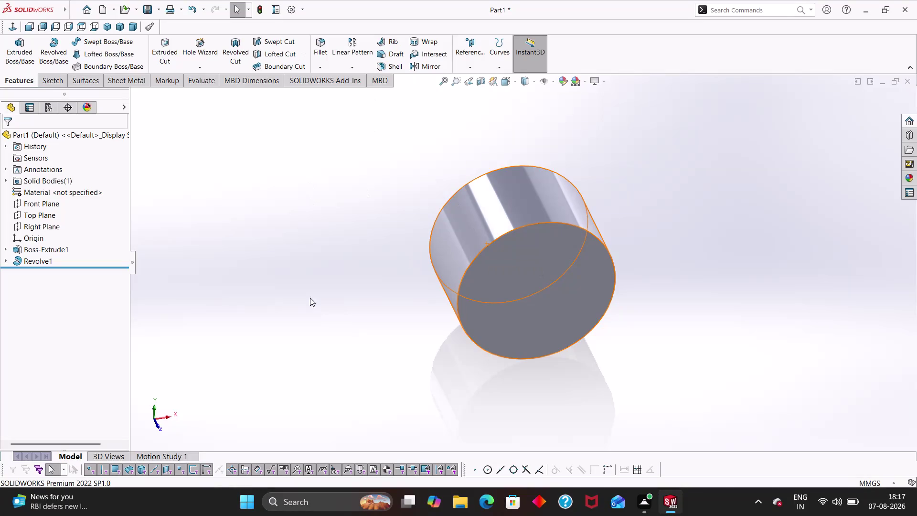
Start a new sketch on the Top Plane from its right-click menu and adjust the view.
key(Escape)
key(Escape)
key(Escape)
click(51, 217)
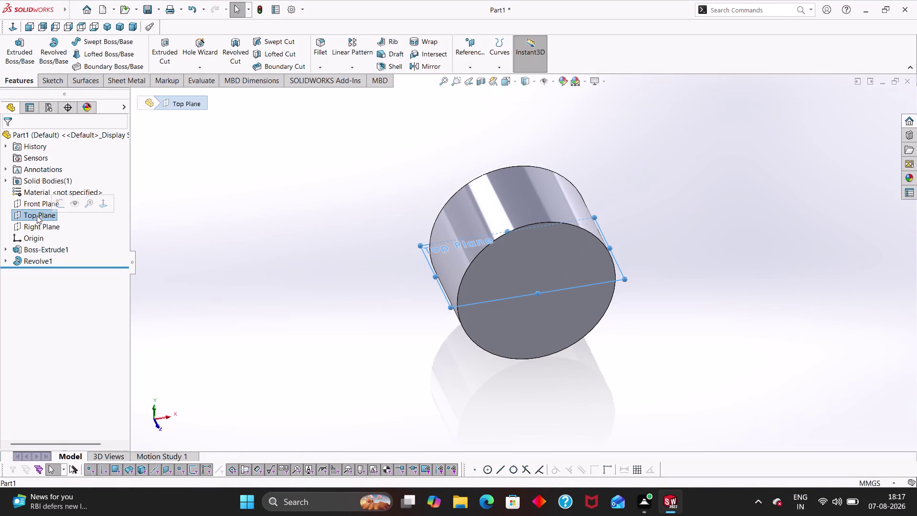
right_click(37, 215)
click(47, 203)
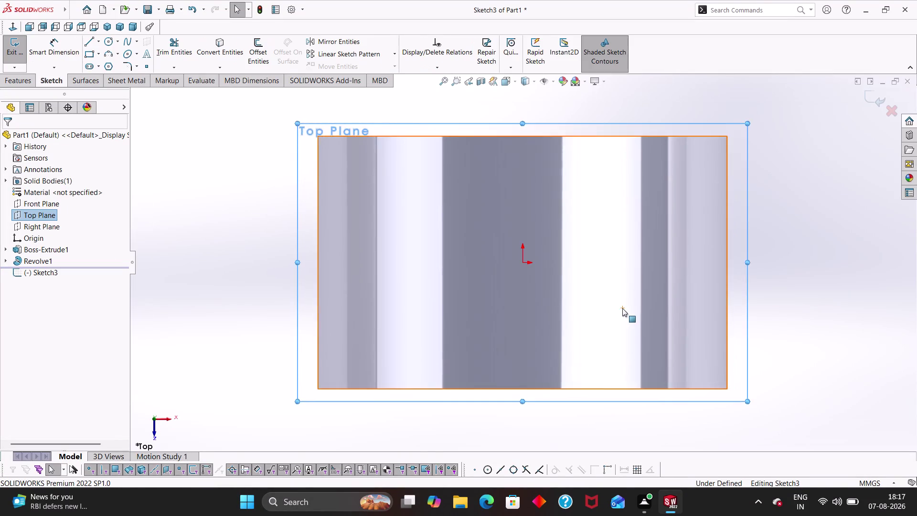
scroll(up, 3)
right_drag(372, 219, 329, 228)
key(Escape)
key(Escape)
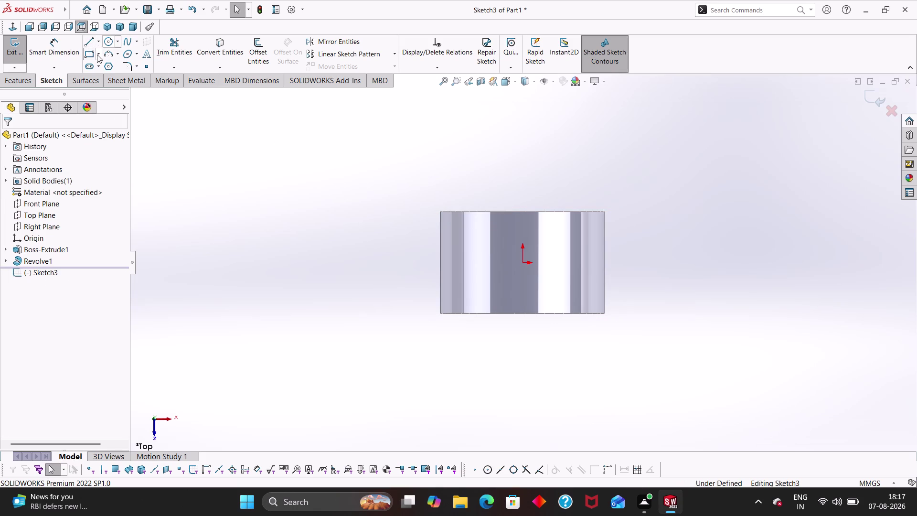
click(91, 51)
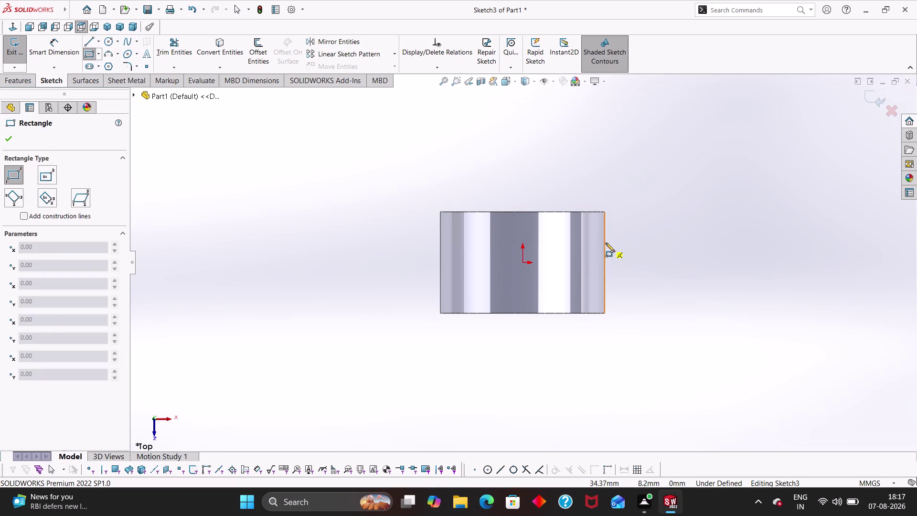
Draw a corner rectangle at the cylinder's right end and dimension its height 32.
click(606, 242)
click(553, 282)
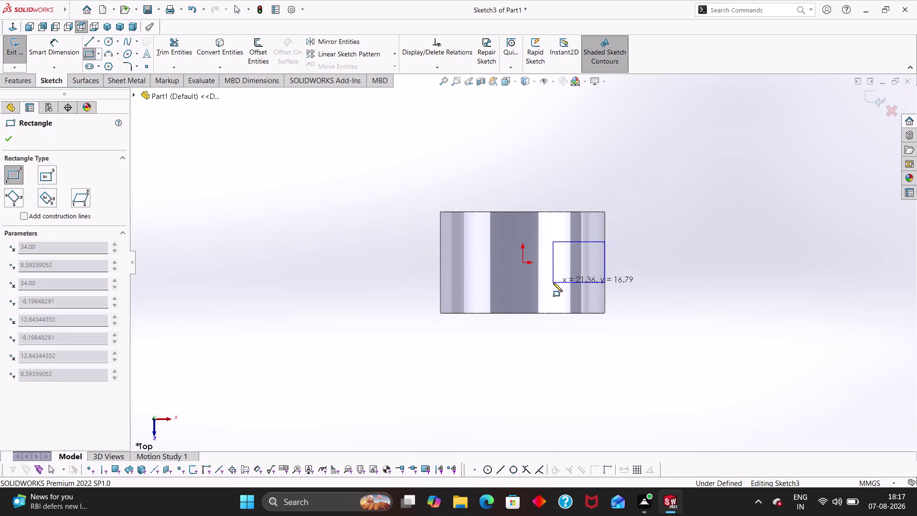
key(Escape)
key(Escape)
right_drag(642, 339, 626, 227)
click(604, 250)
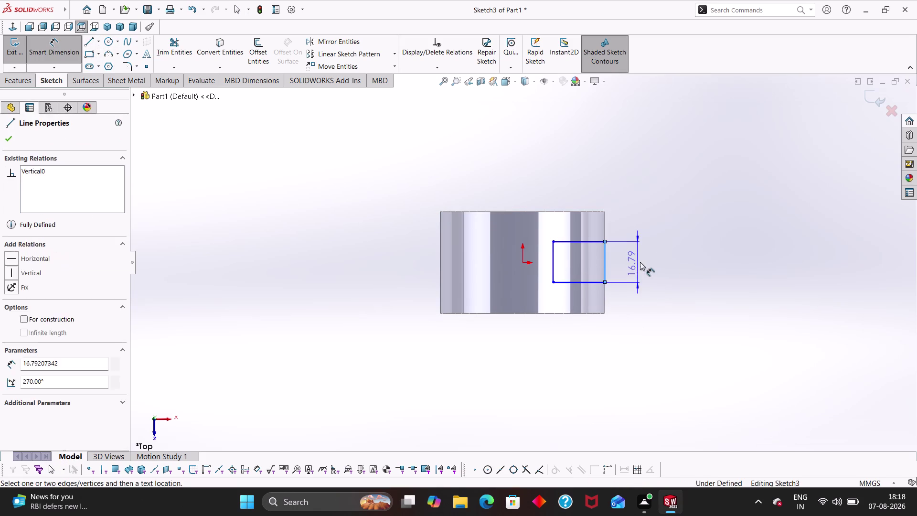
click(640, 262)
text(32)
key(Return)
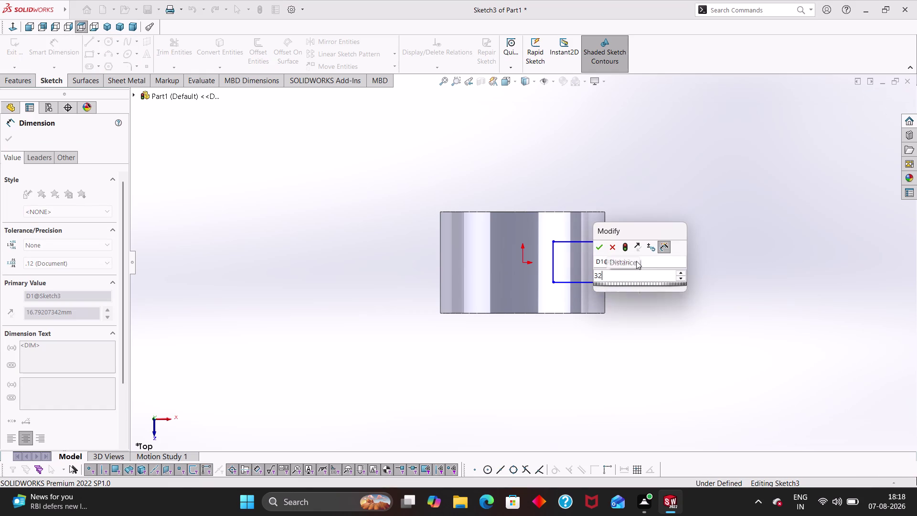
Dimension the rectangle's bottom edge to a width of 22.
click(625, 321)
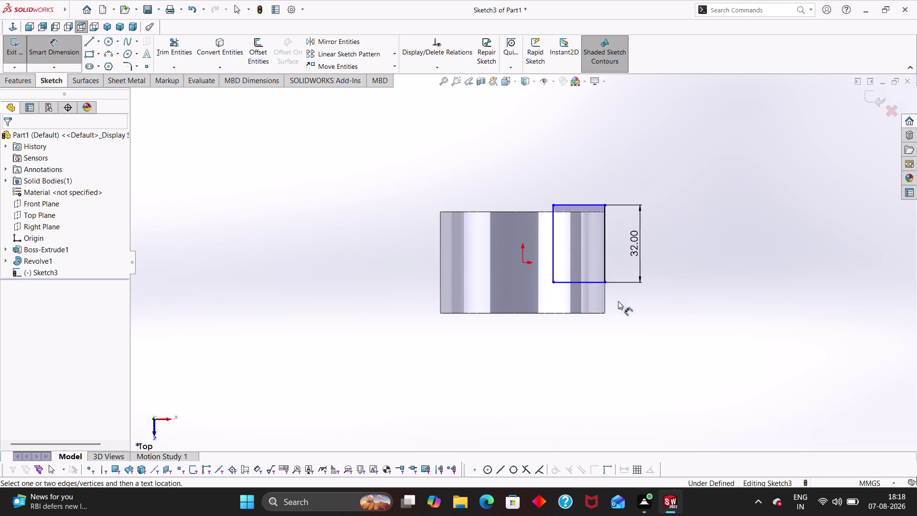
drag(604, 281, 607, 295)
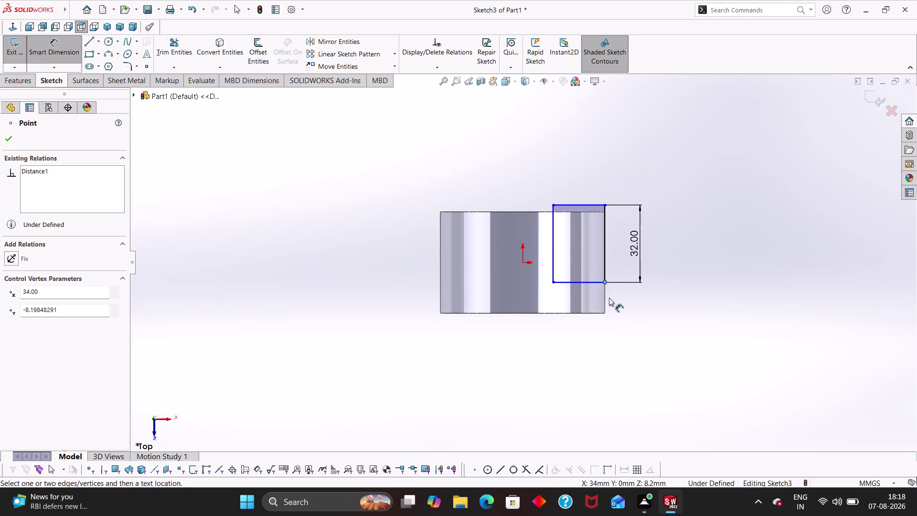
click(593, 280)
click(583, 351)
key(Escape)
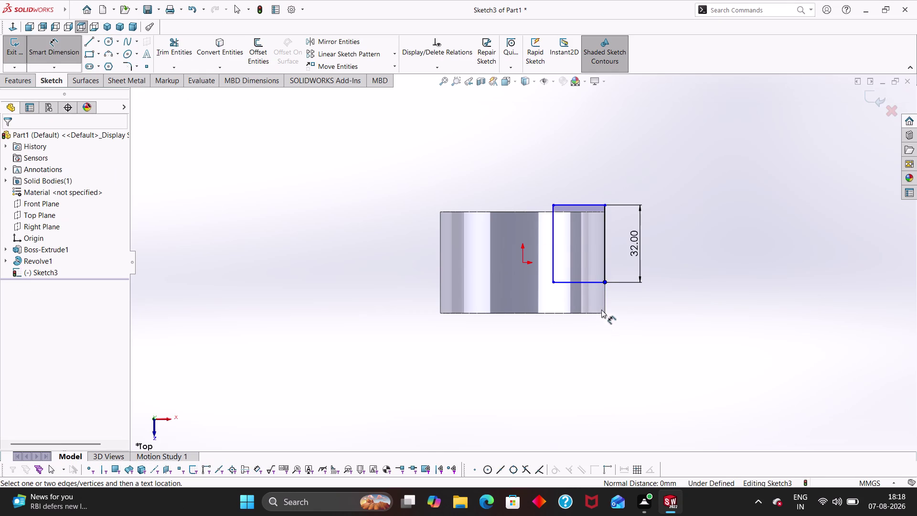
key(Escape)
right_drag(589, 360, 582, 252)
click(588, 281)
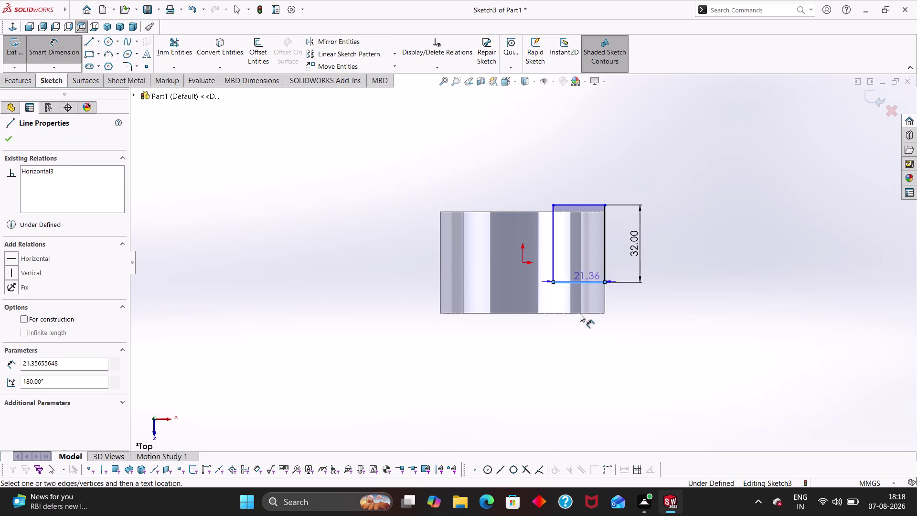
click(581, 302)
text(22)
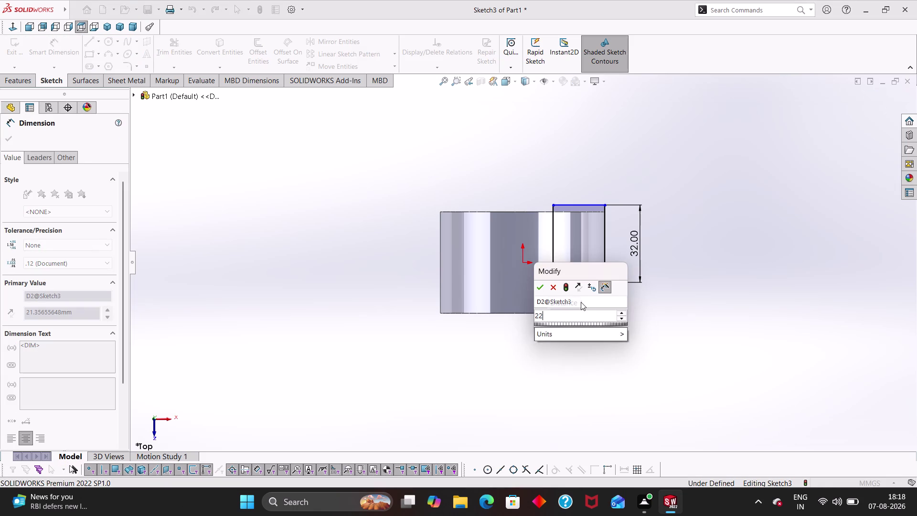
key(Return)
key(Escape)
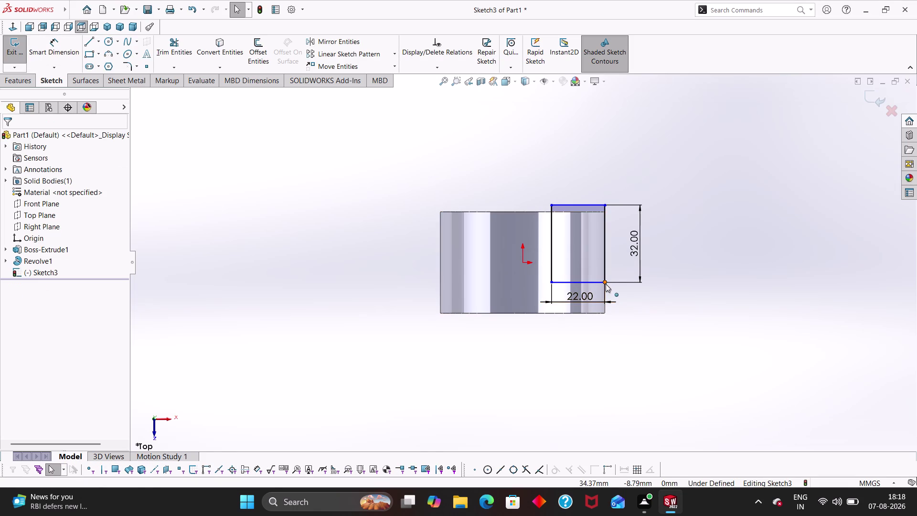
Add a Horizontal relation between the right edge midpoint and the origin.
drag(605, 282, 609, 300)
key(Escape)
key(Escape)
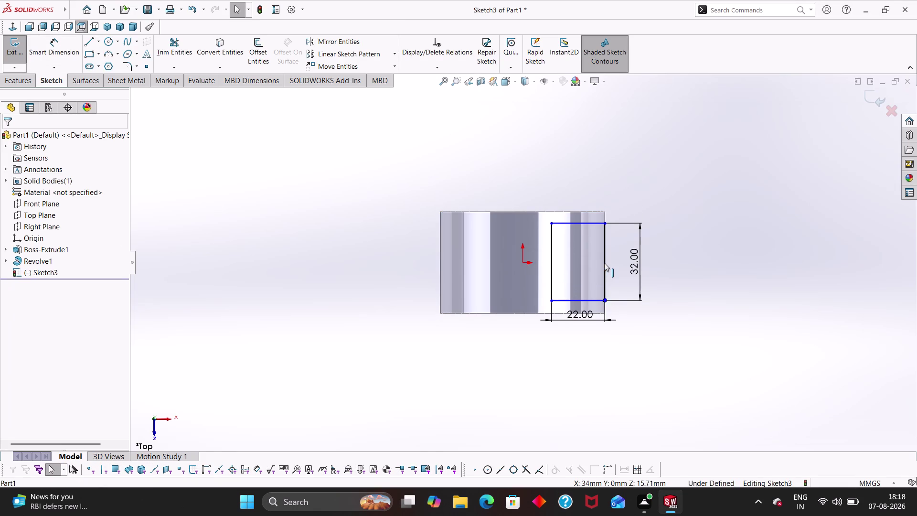
click(606, 265)
click(604, 261)
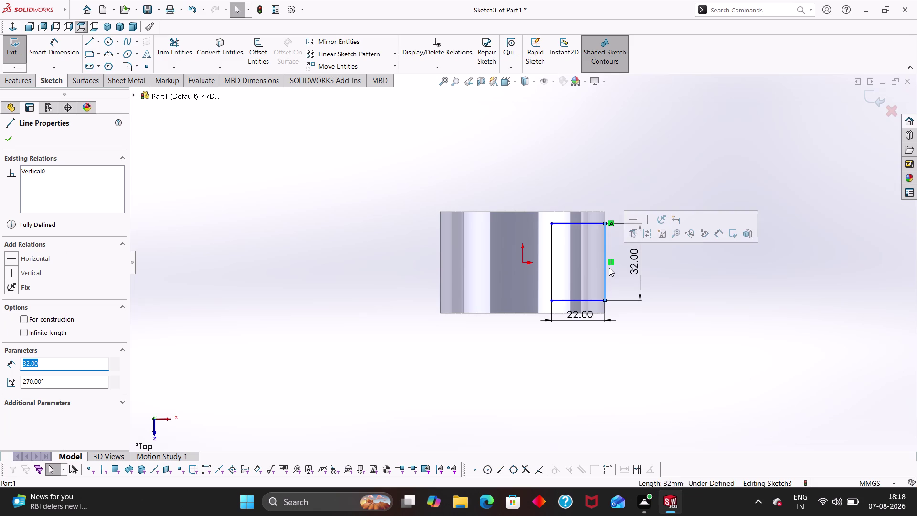
key(Escape)
key(Escape)
key(Escape)
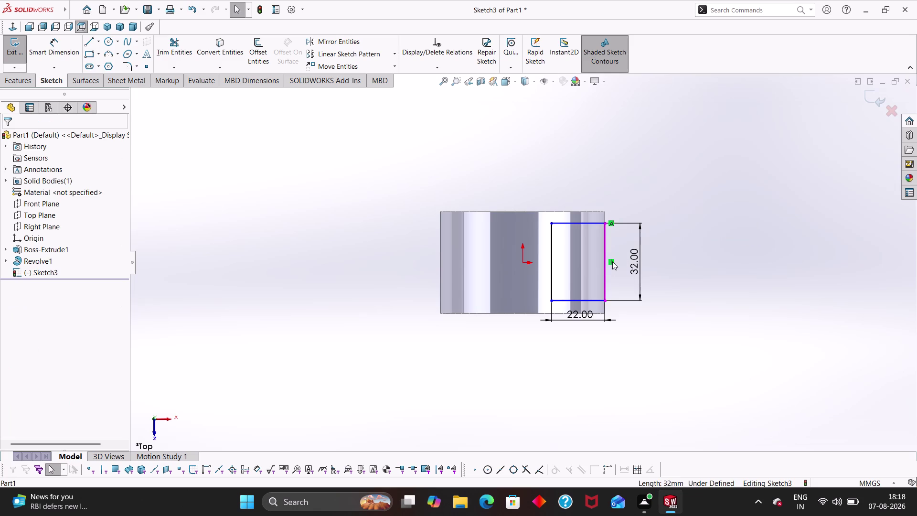
click(605, 260)
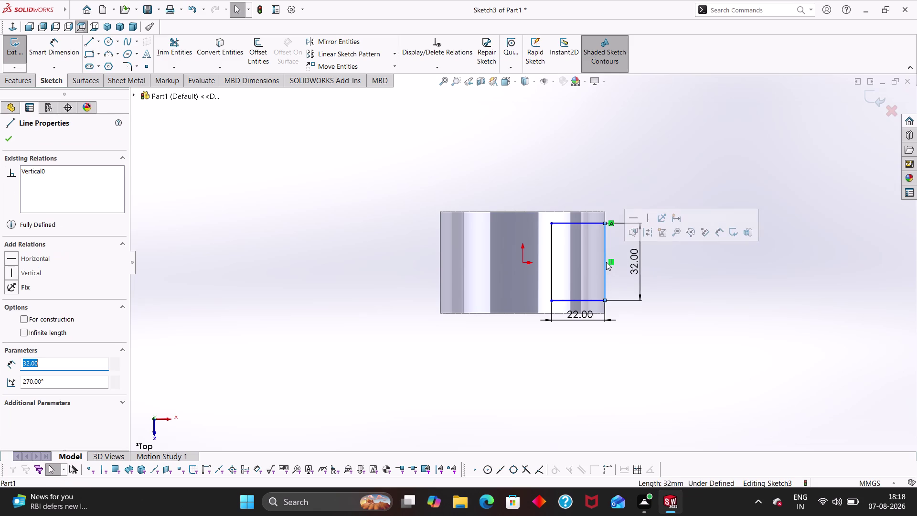
click(605, 261)
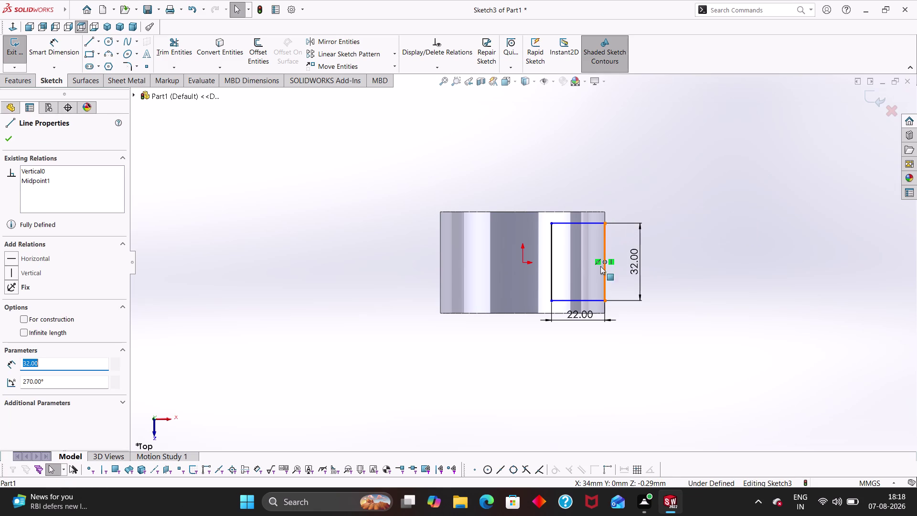
click(523, 261)
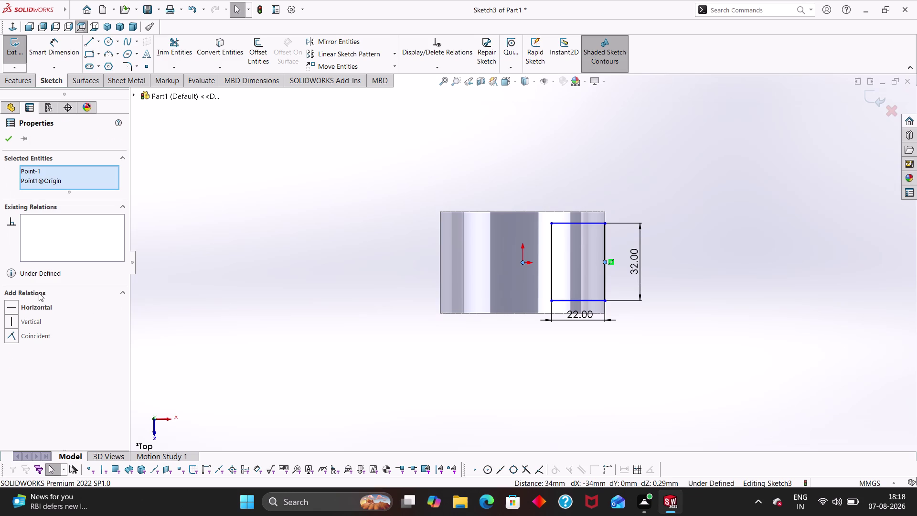
click(10, 310)
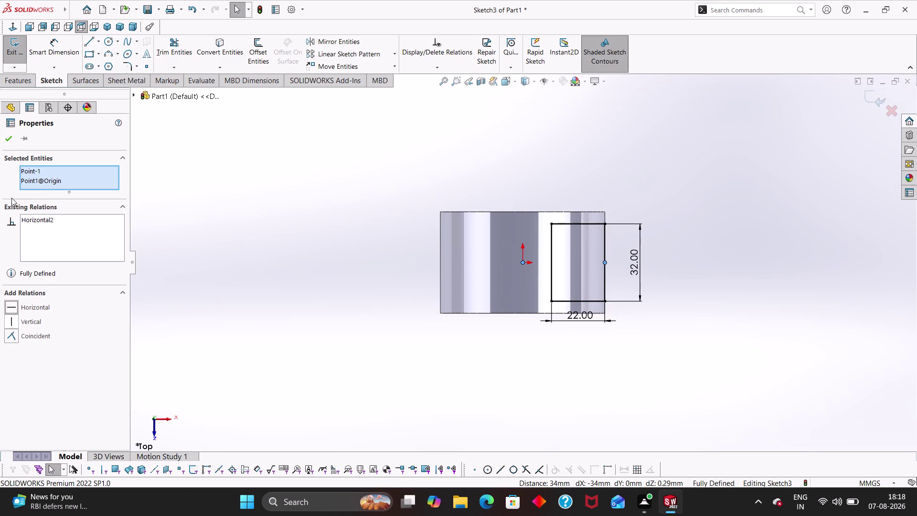
click(10, 142)
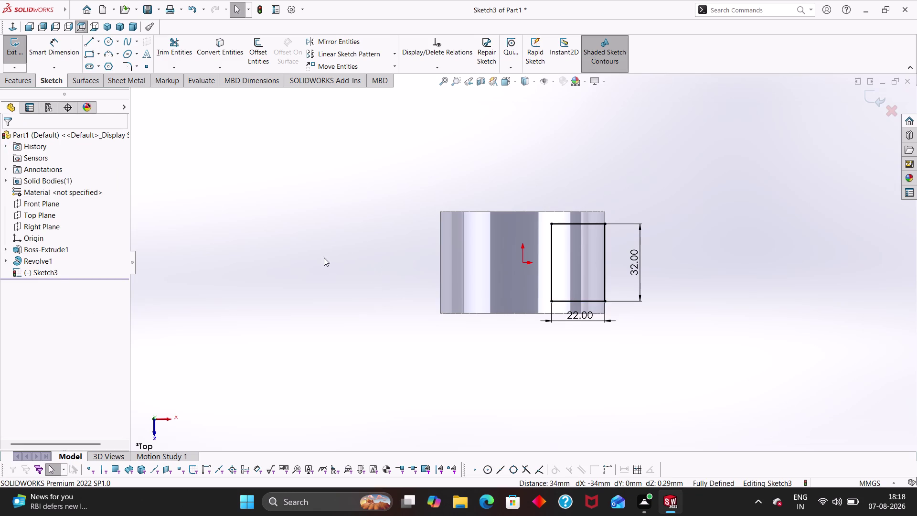
right_drag(324, 257, 270, 255)
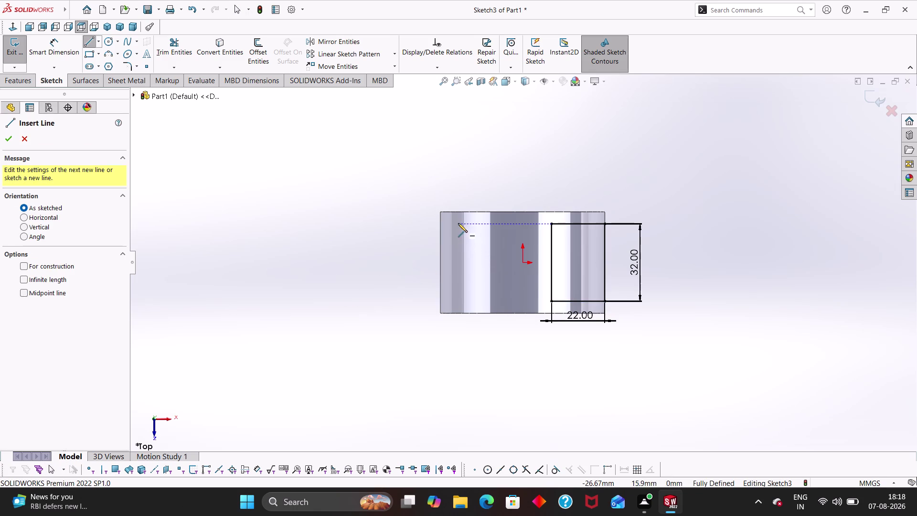
Draw a vertical line near the cylinder's left end and mark it For construction.
click(460, 231)
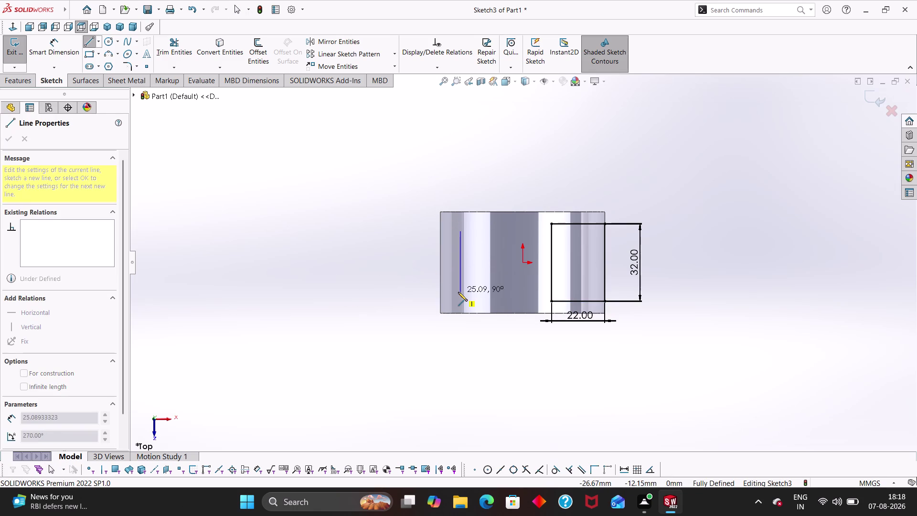
click(459, 292)
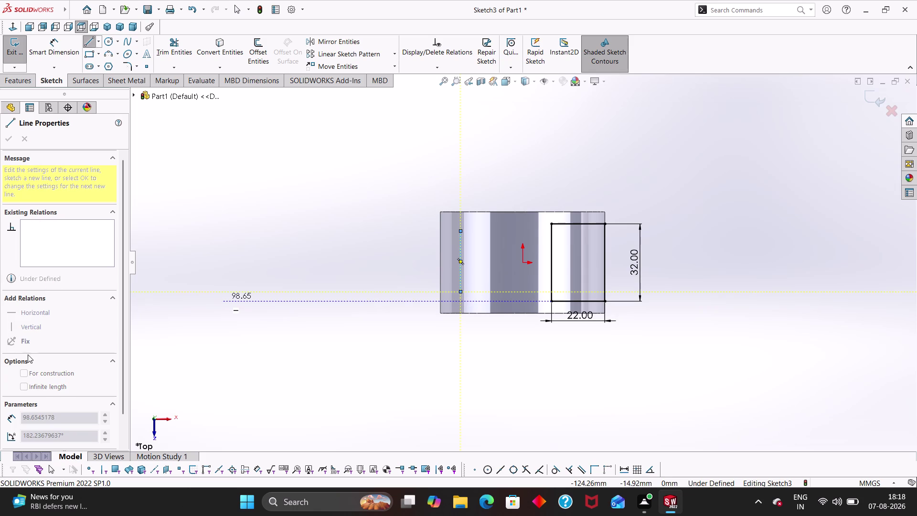
click(25, 375)
key(Escape)
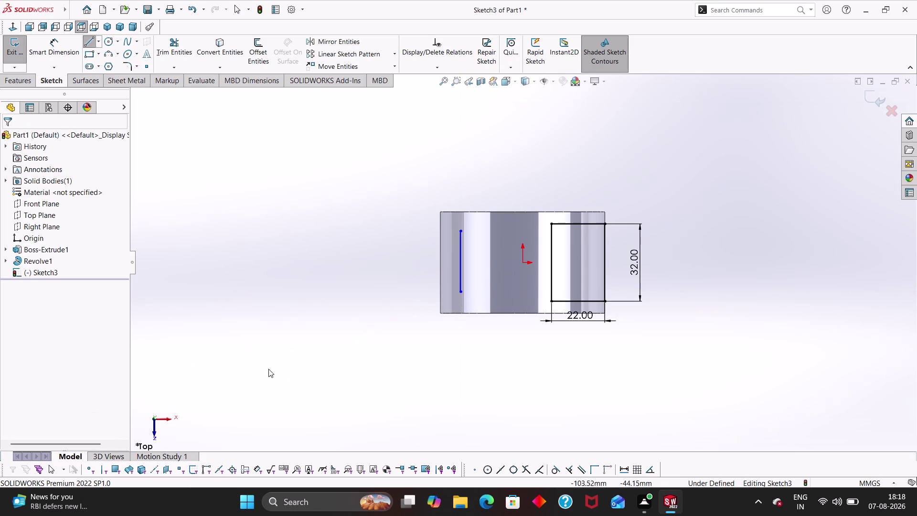
click(460, 279)
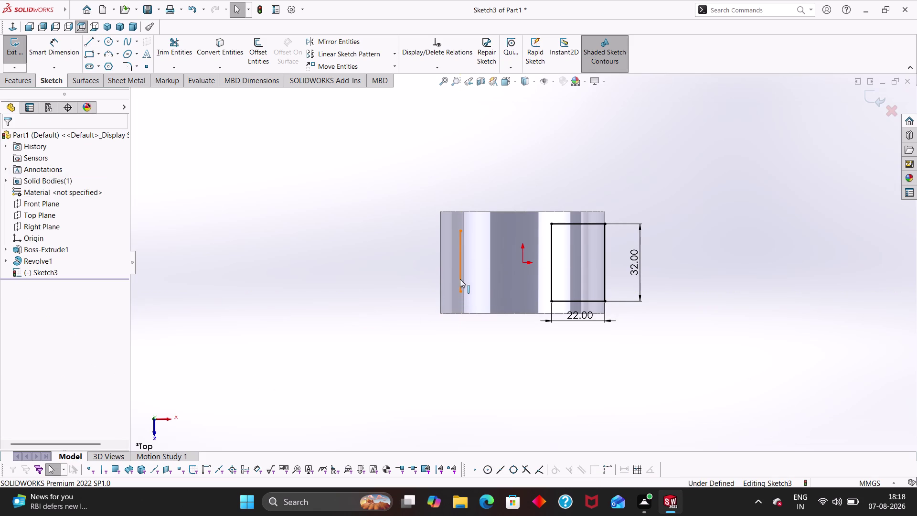
click(30, 319)
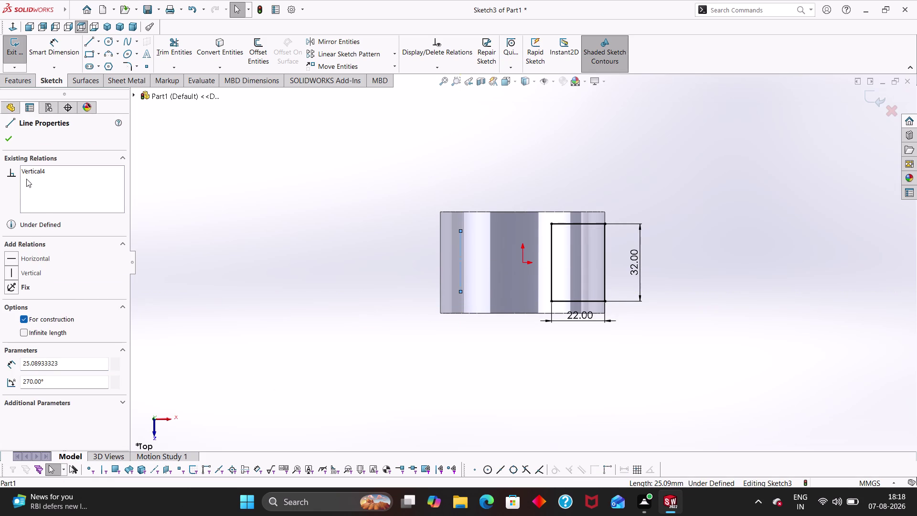
click(13, 135)
key(Escape)
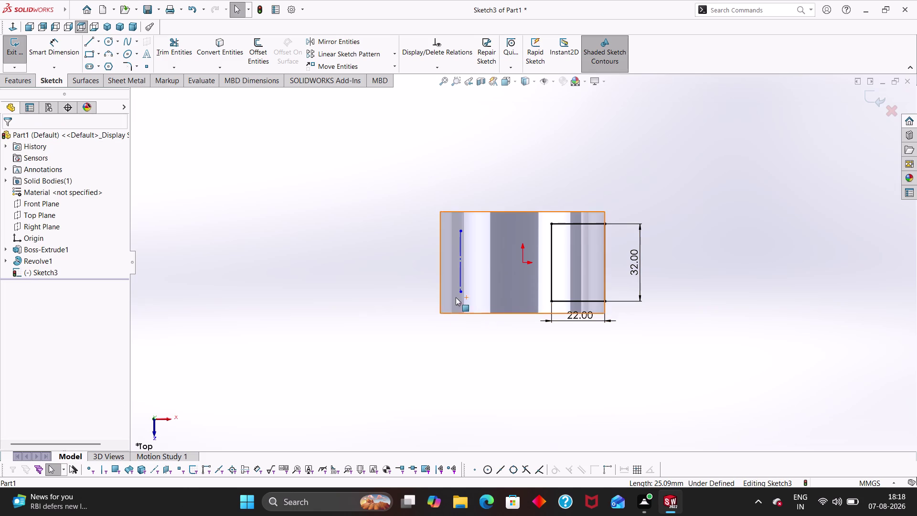
right_drag(416, 321, 394, 240)
Dimension the construction line 23 mm from the origin, then exit the sketch.
click(460, 265)
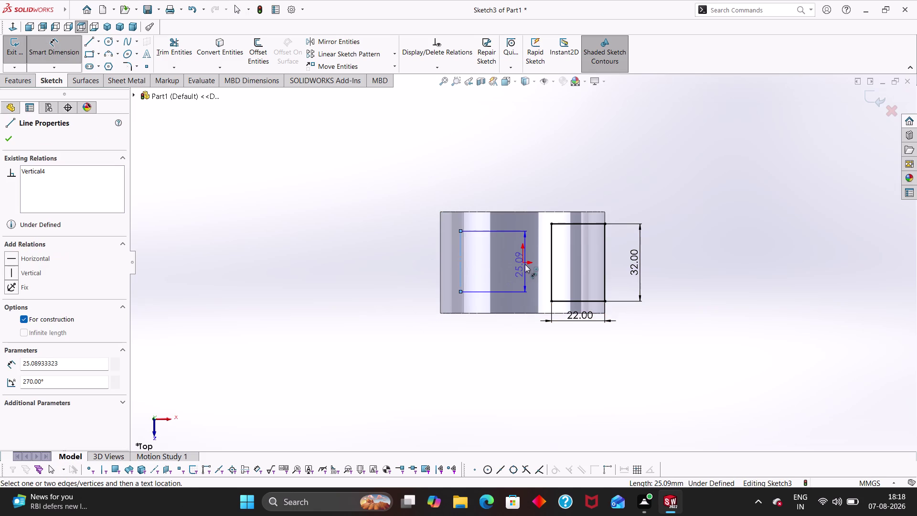
click(522, 261)
click(504, 283)
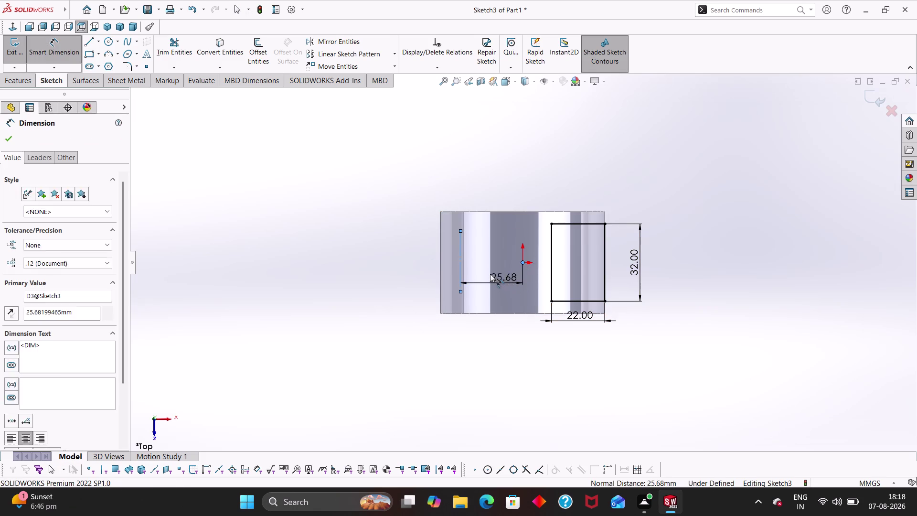
text(23)
key(Return)
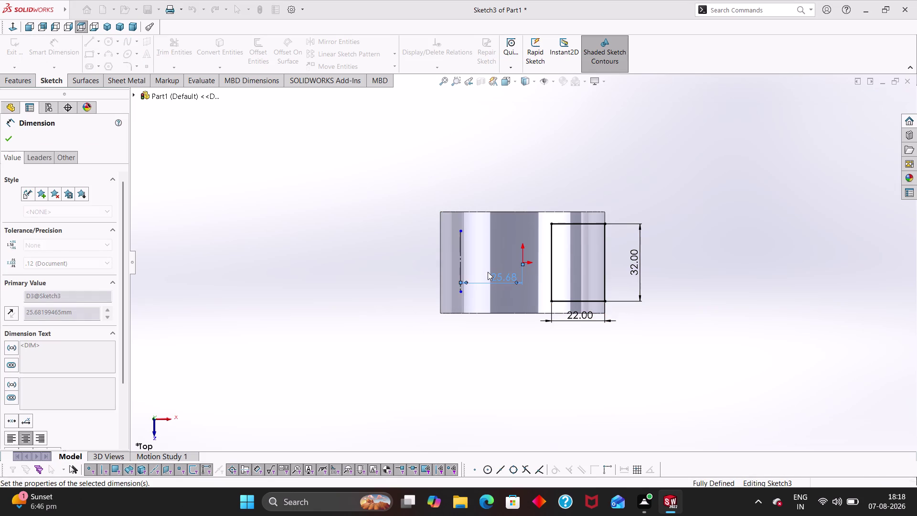
click(483, 341)
key(Escape)
key(Escape)
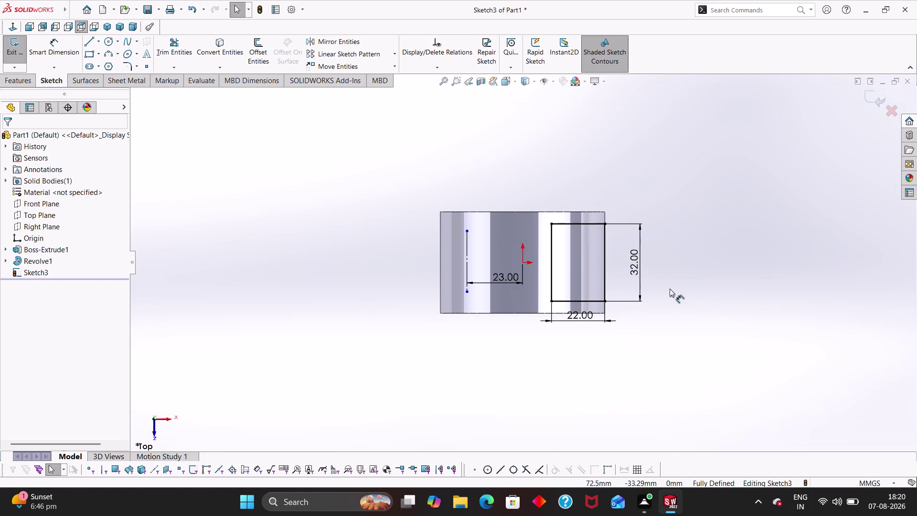
click(21, 44)
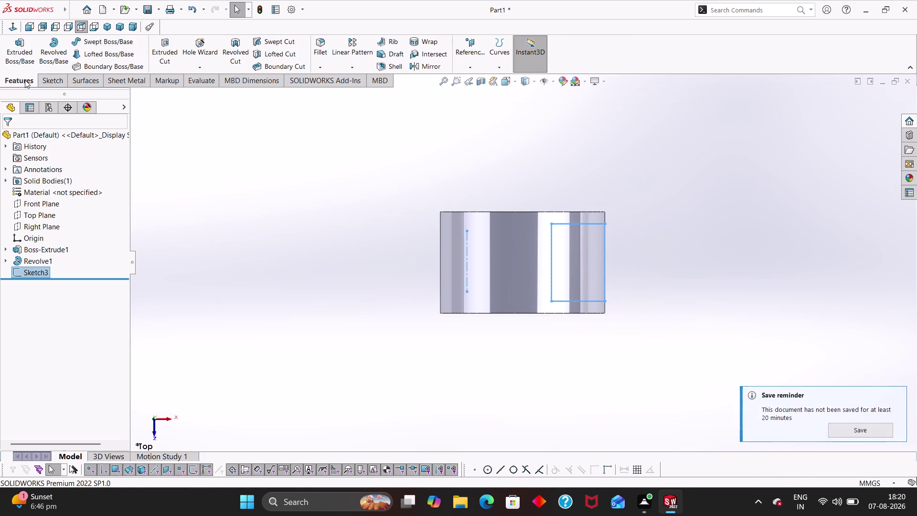
Revolve the sketch 90° about the construction line with Revolved Boss/Base.
click(25, 79)
click(44, 57)
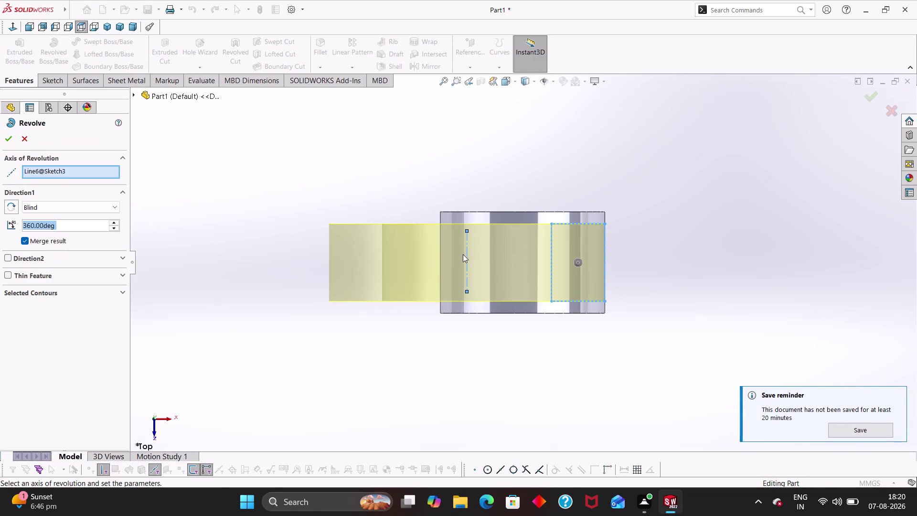
middle_drag(470, 328, 469, 236)
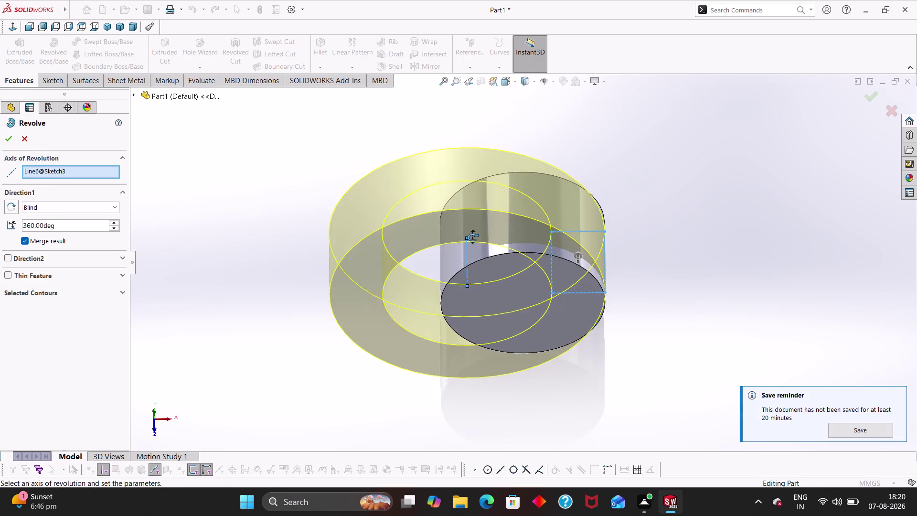
middle_drag(470, 235, 477, 220)
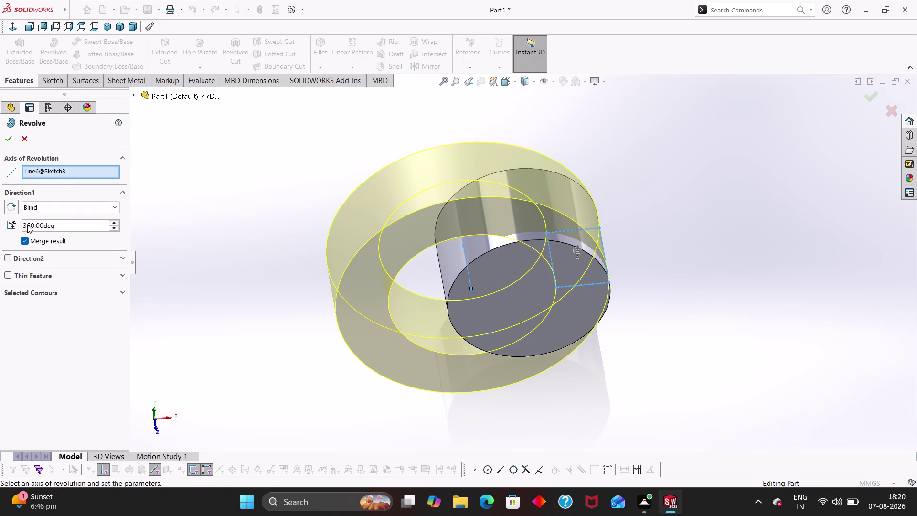
click(68, 226)
drag(67, 227, 0, 218)
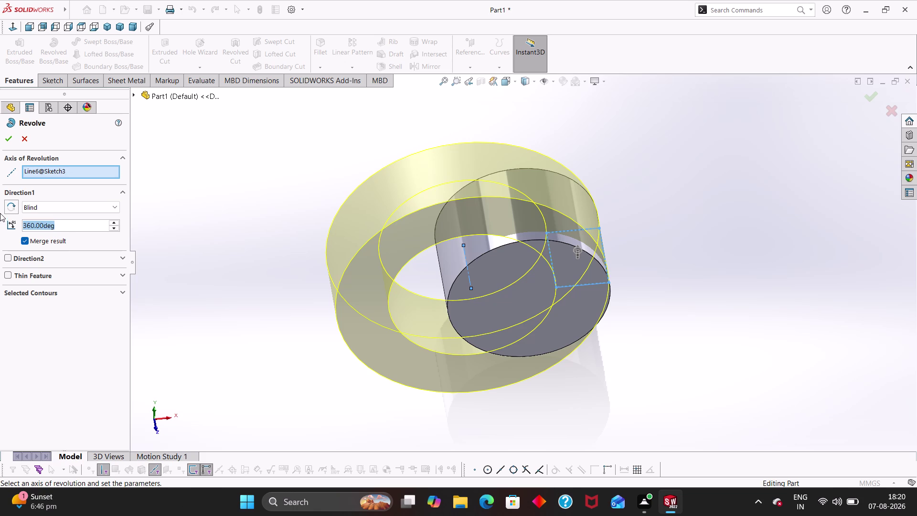
text(90)
key(Return)
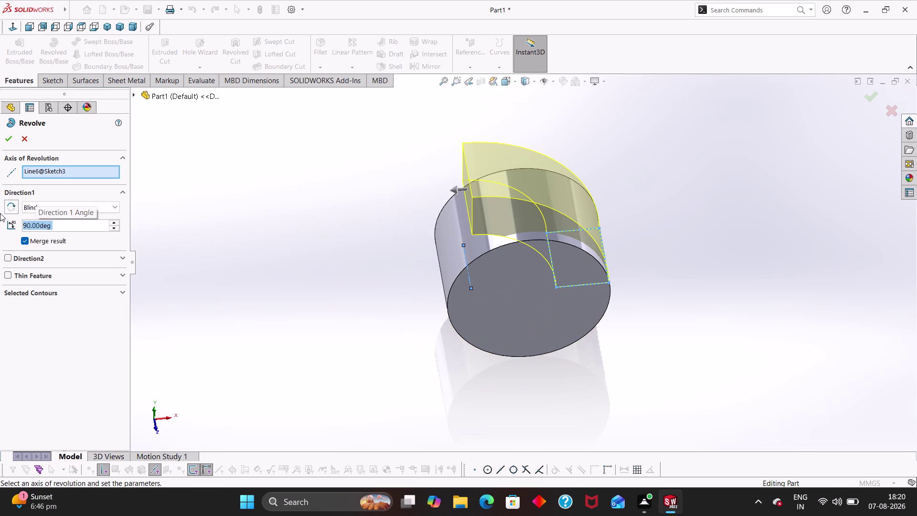
click(3, 139)
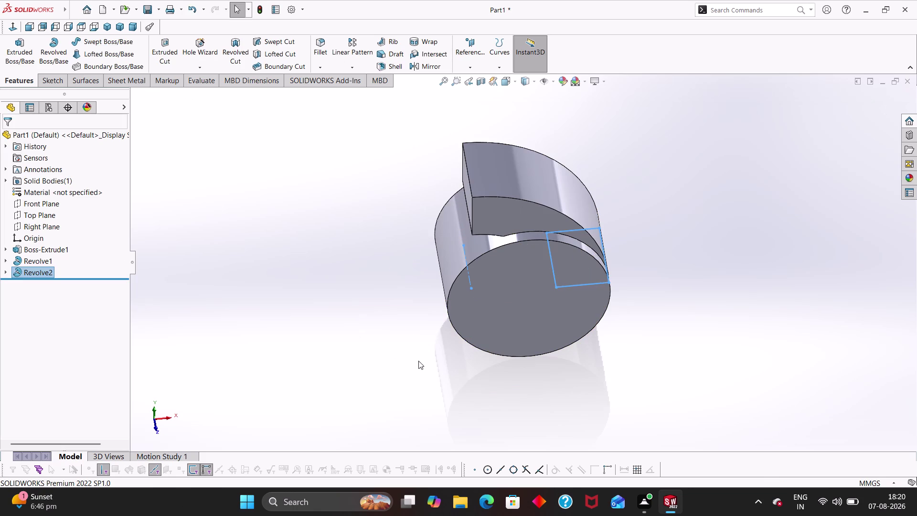
Orbit to the new arm, select its flat end face, and bring up the Insert menu.
click(382, 325)
middle_drag(410, 337, 474, 302)
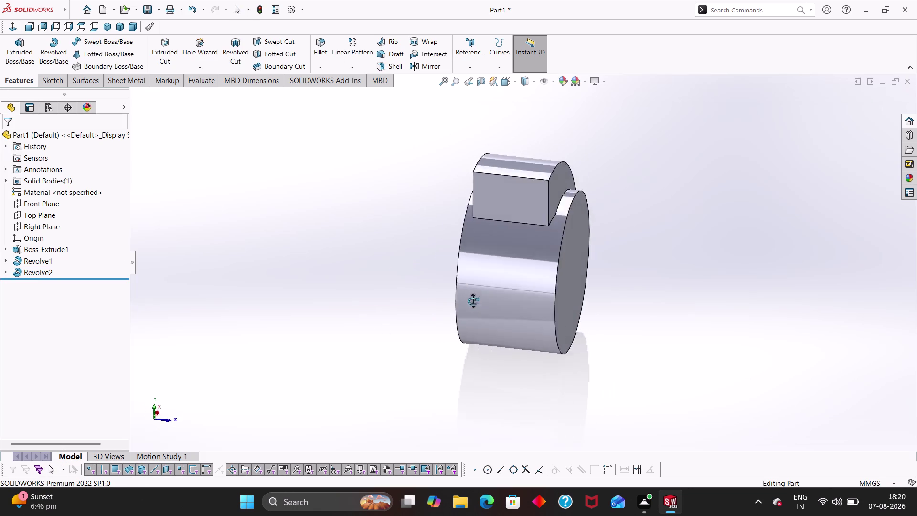
middle_drag(474, 302, 446, 329)
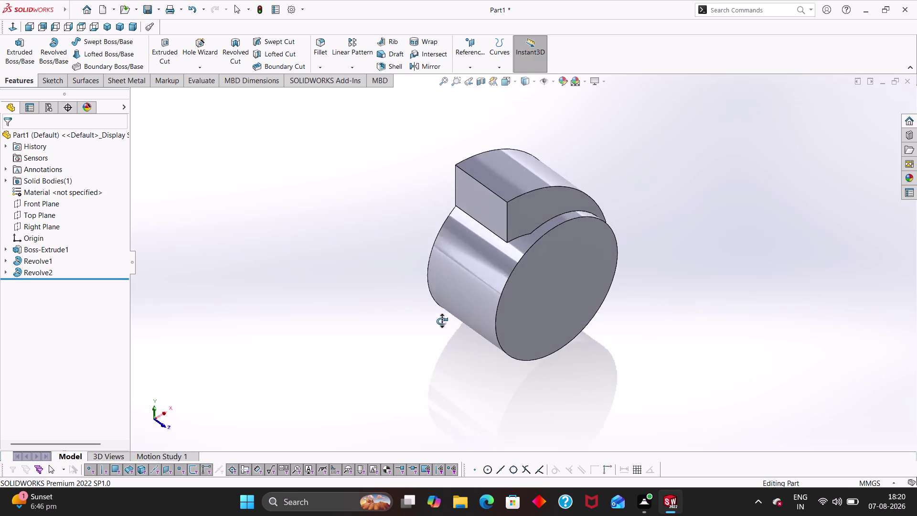
middle_drag(446, 328, 434, 305)
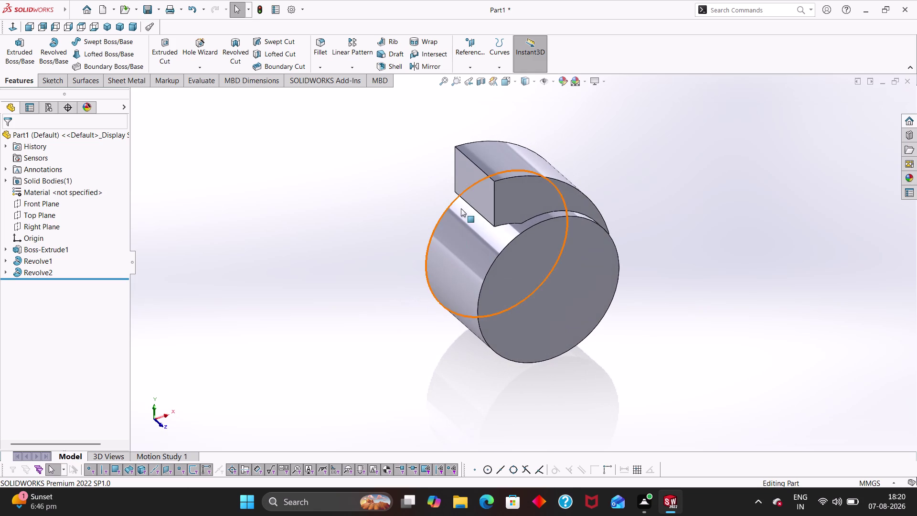
click(472, 195)
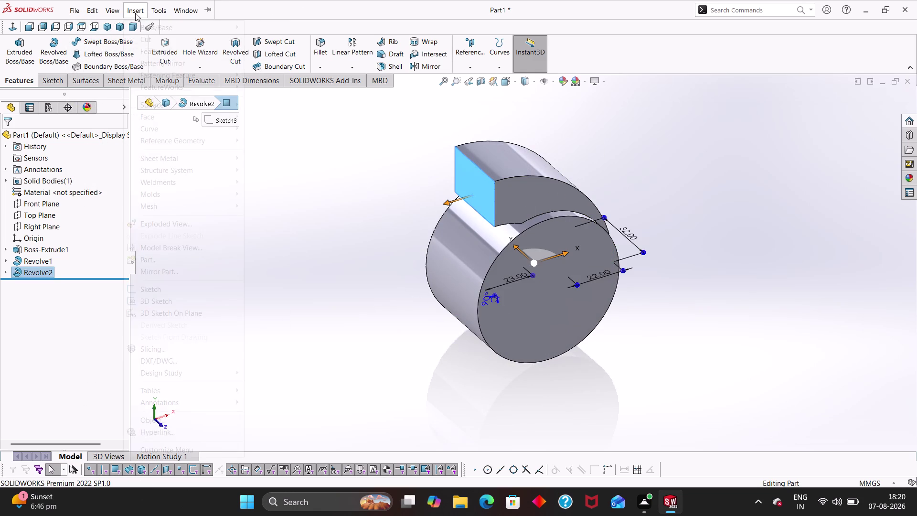
click(304, 141)
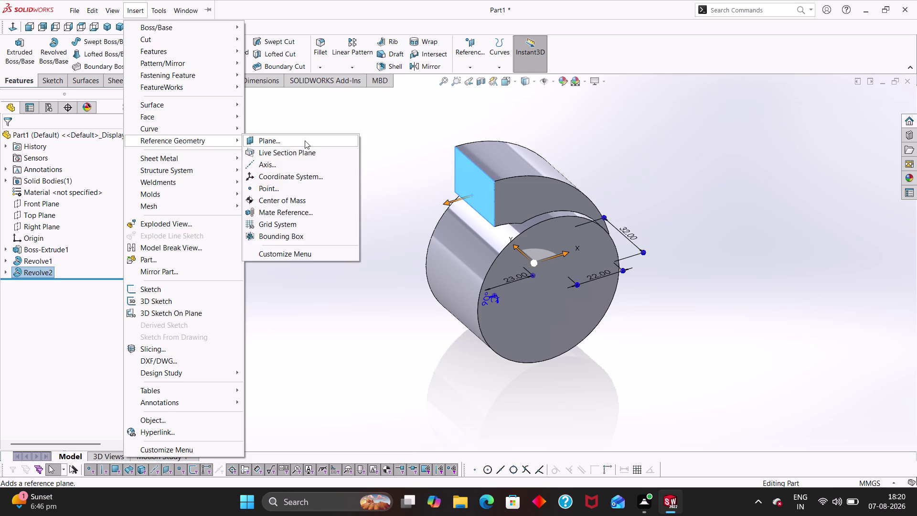
Set up a reference plane off the arm's end face with 2 instances, 25 mm apart.
click(478, 185)
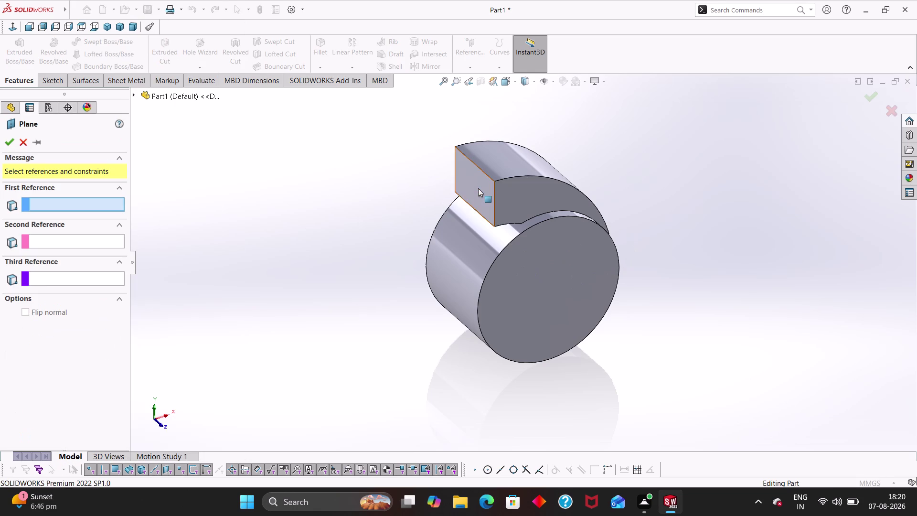
click(478, 188)
middle_drag(320, 230, 334, 226)
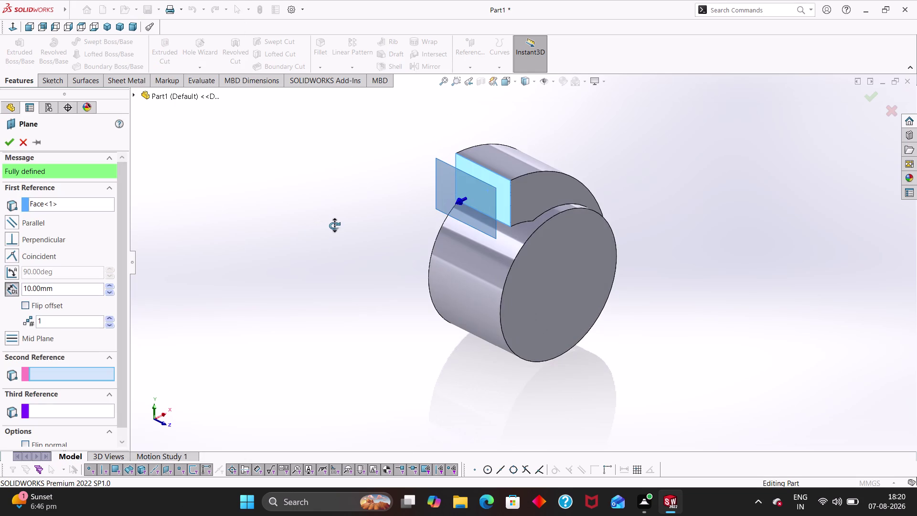
middle_drag(335, 225, 332, 228)
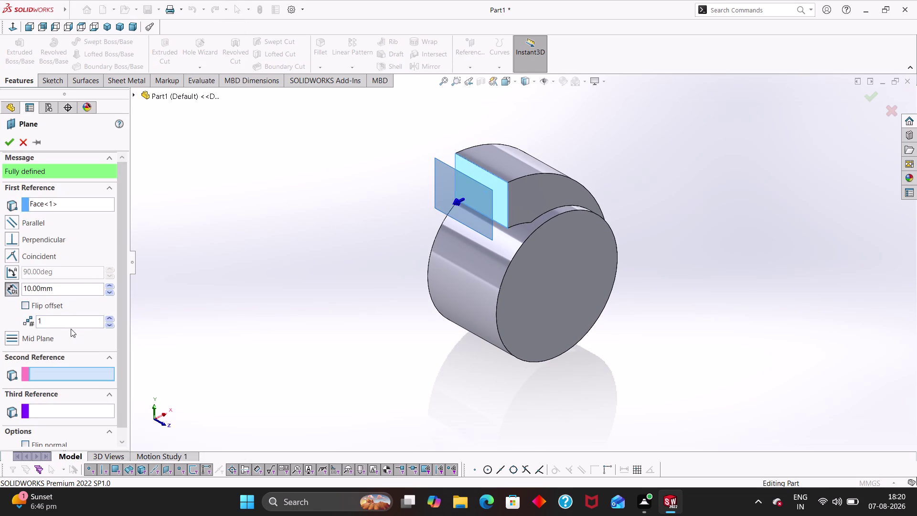
drag(71, 326, 26, 317)
key(2)
key(Return)
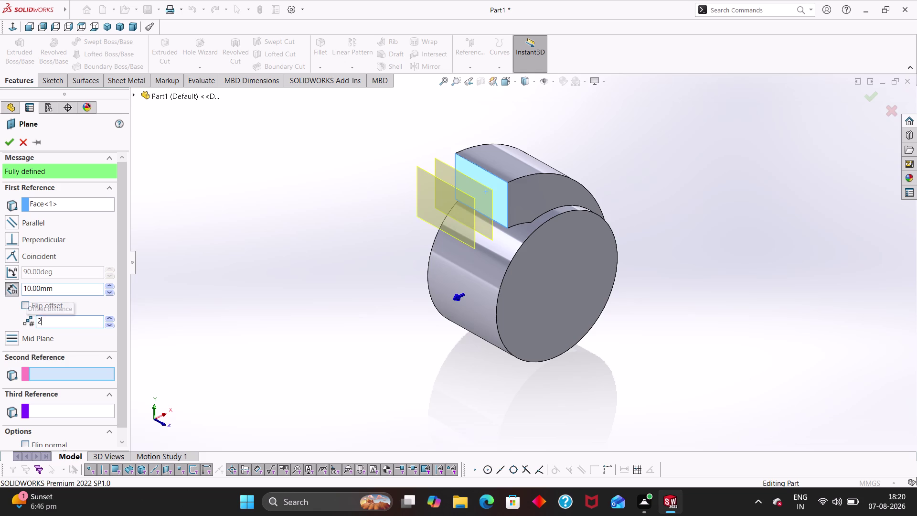
drag(58, 287, 0, 279)
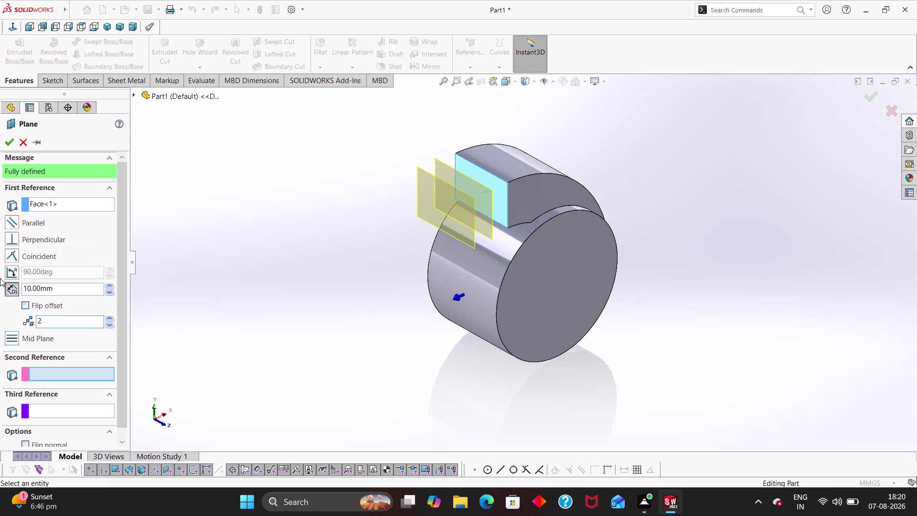
drag(0, 279, 0, 278)
text(25)
key(Return)
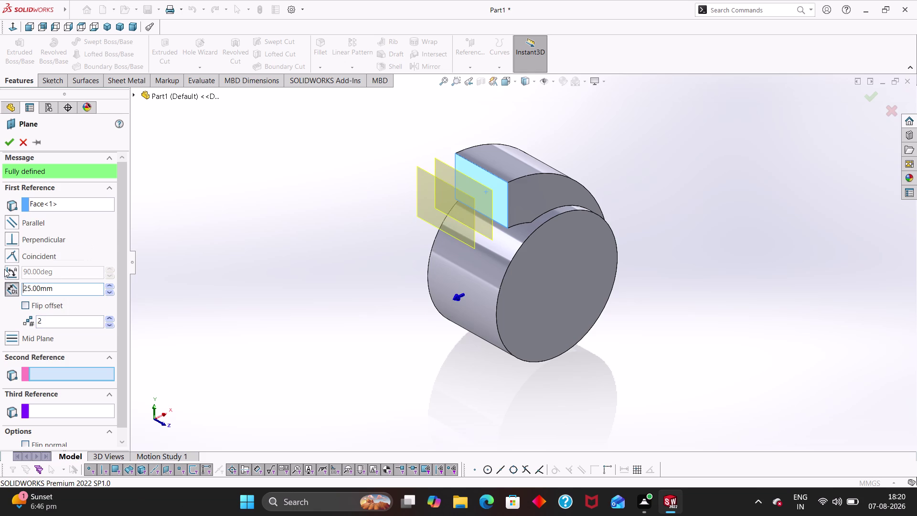
middle_drag(284, 287, 254, 256)
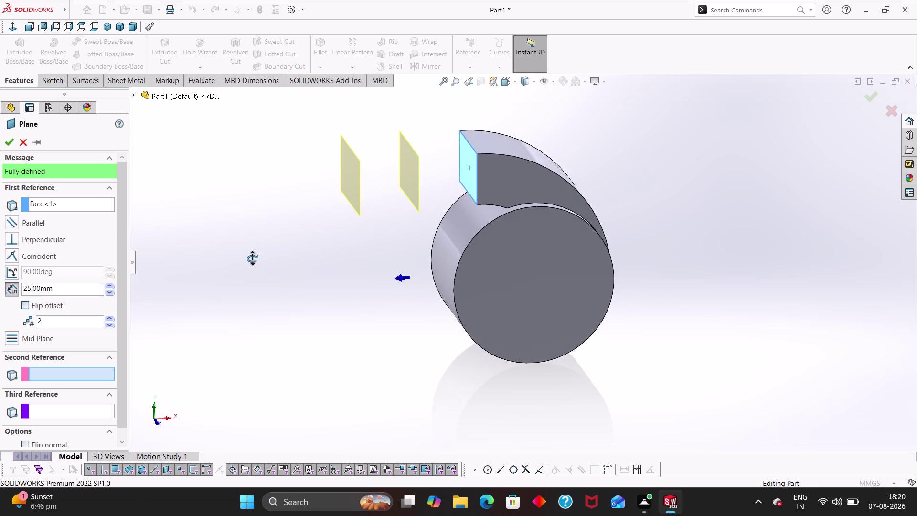
middle_drag(254, 256, 275, 283)
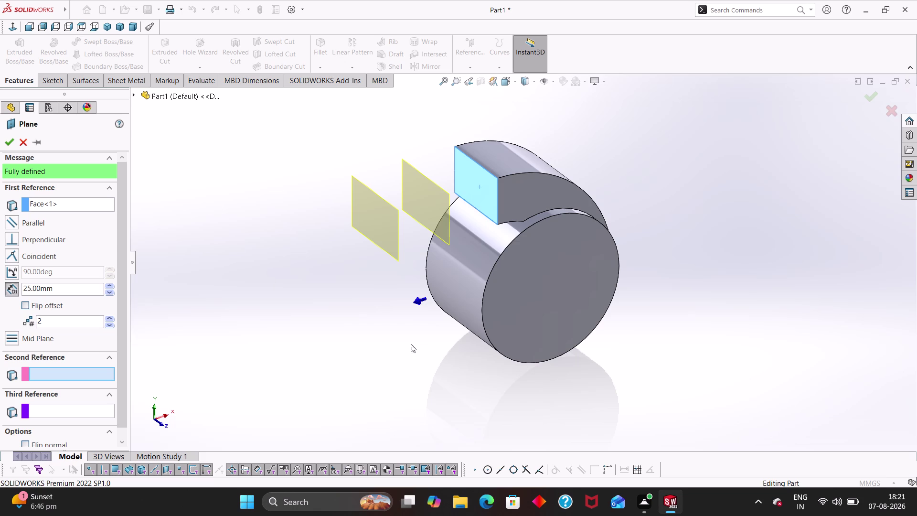
middle_drag(400, 338, 379, 290)
middle_drag(377, 303, 352, 264)
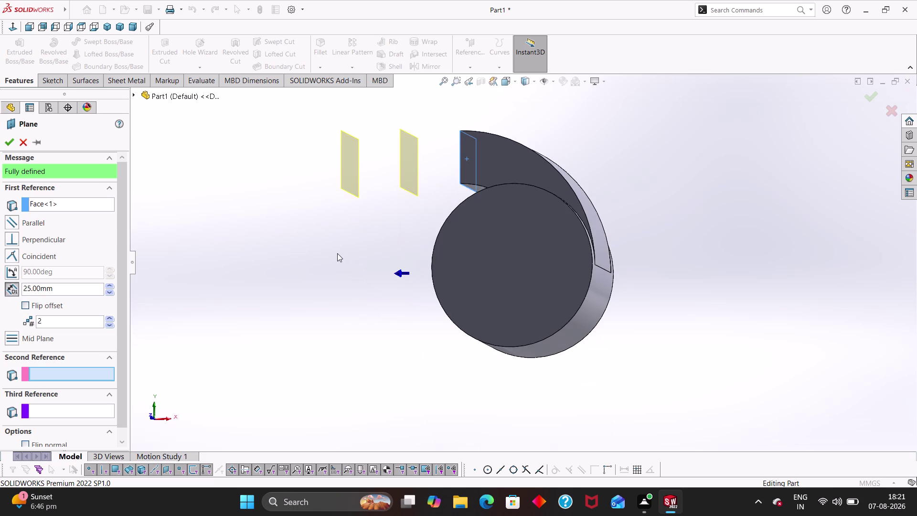
middle_drag(342, 261, 351, 291)
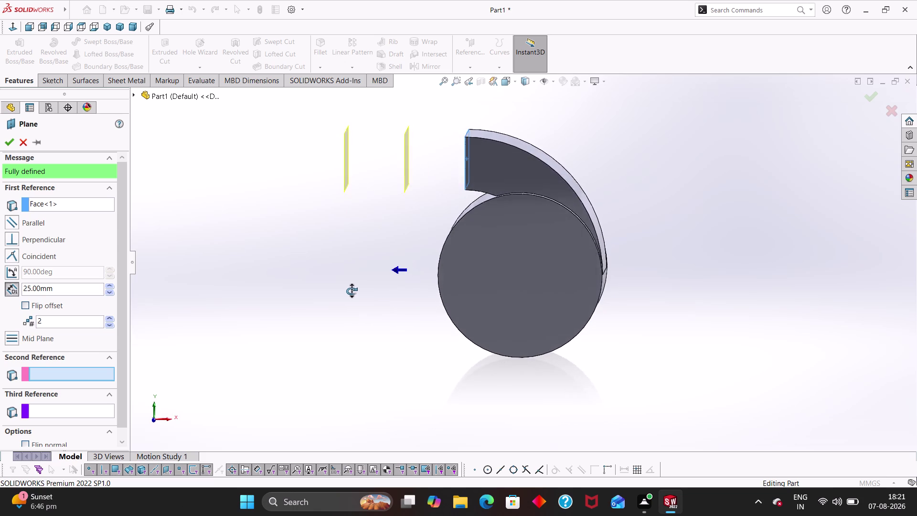
middle_drag(351, 291, 352, 289)
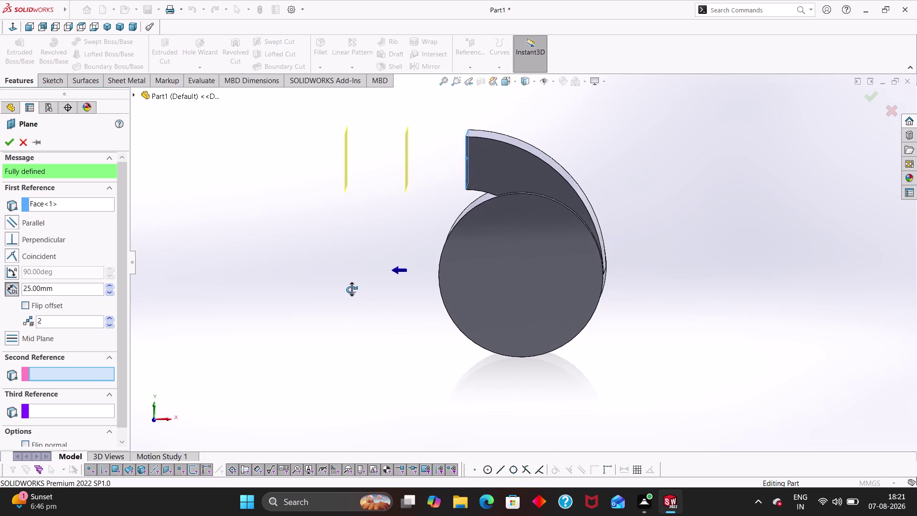
middle_drag(352, 289, 354, 291)
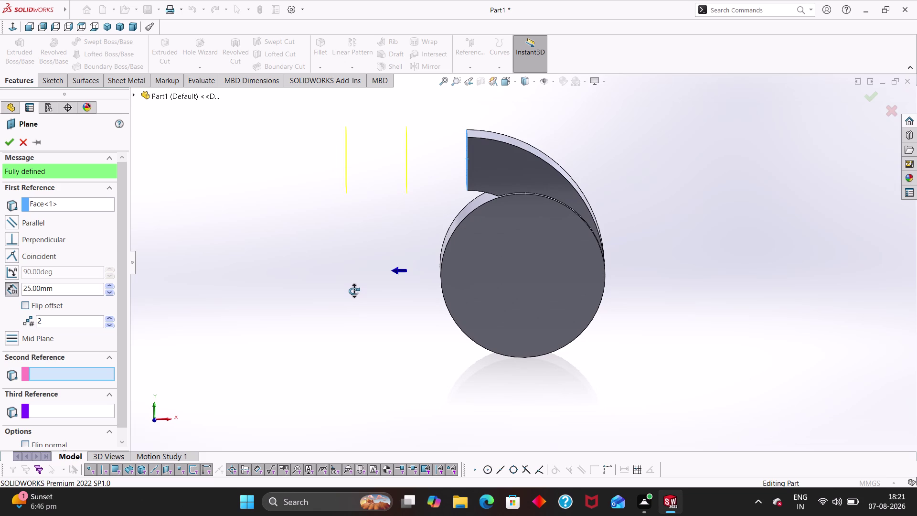
middle_drag(354, 291, 352, 277)
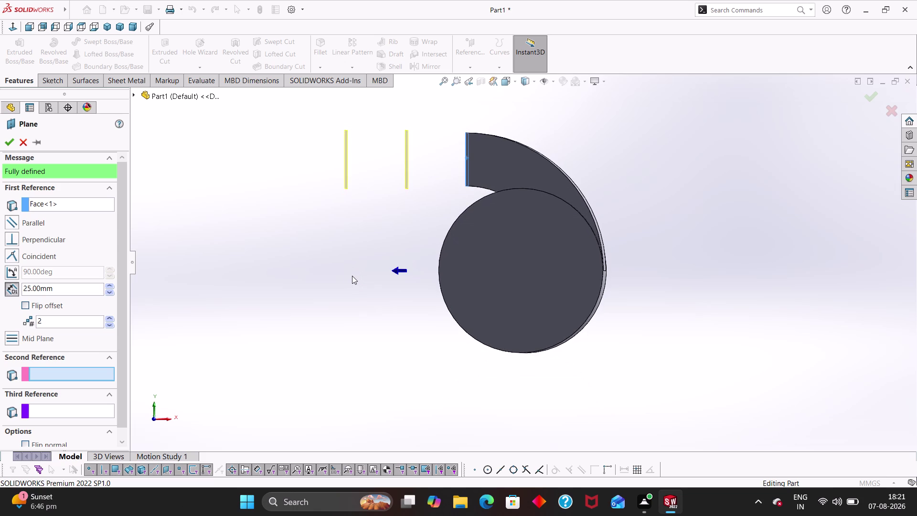